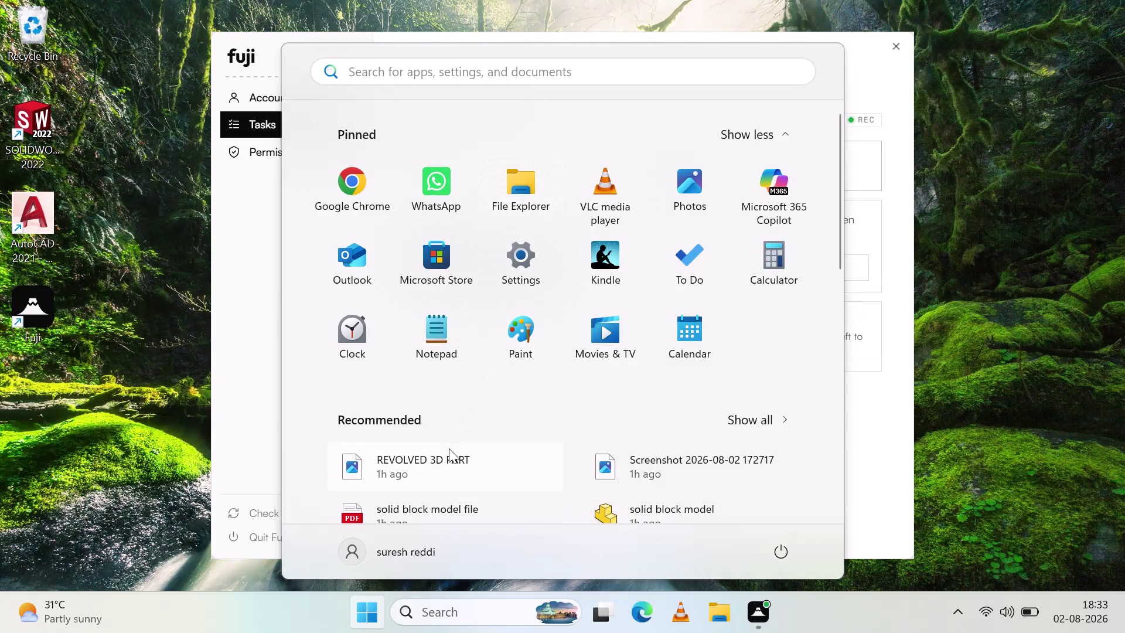
Launch File Explorer from the pinned Start menu apps and select the Documents folder.
scroll(down, 3)
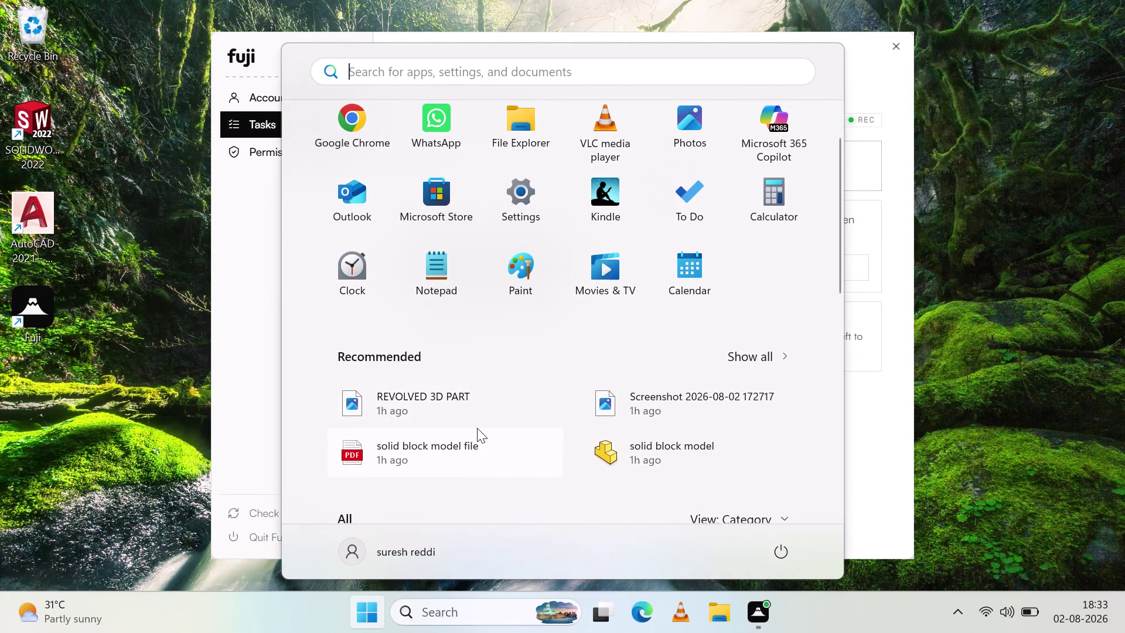
click(526, 129)
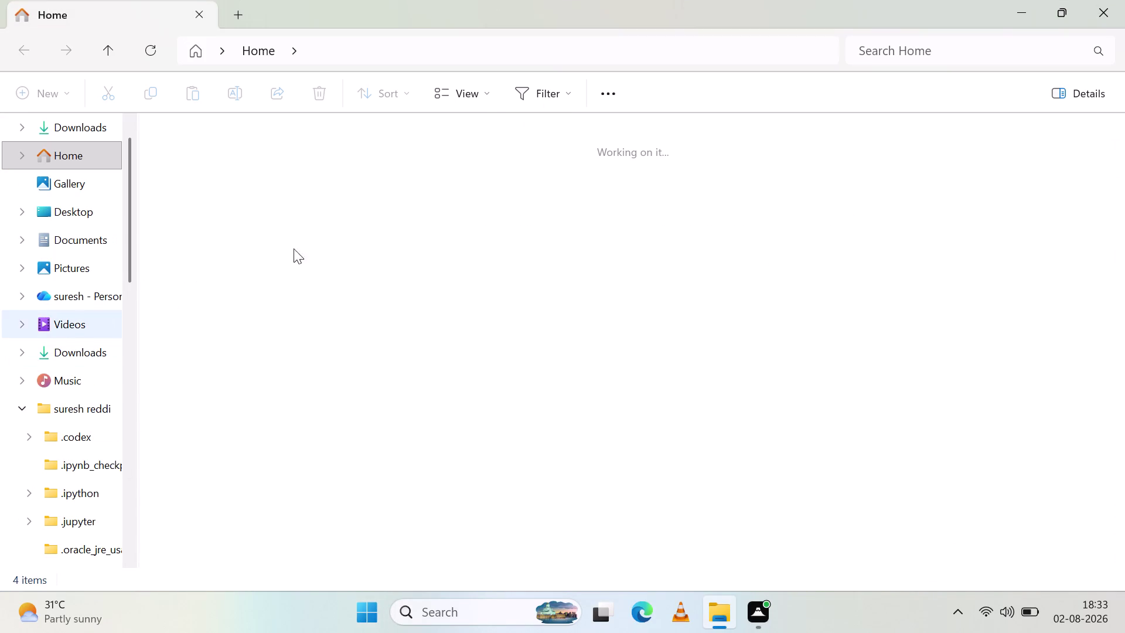
click(552, 181)
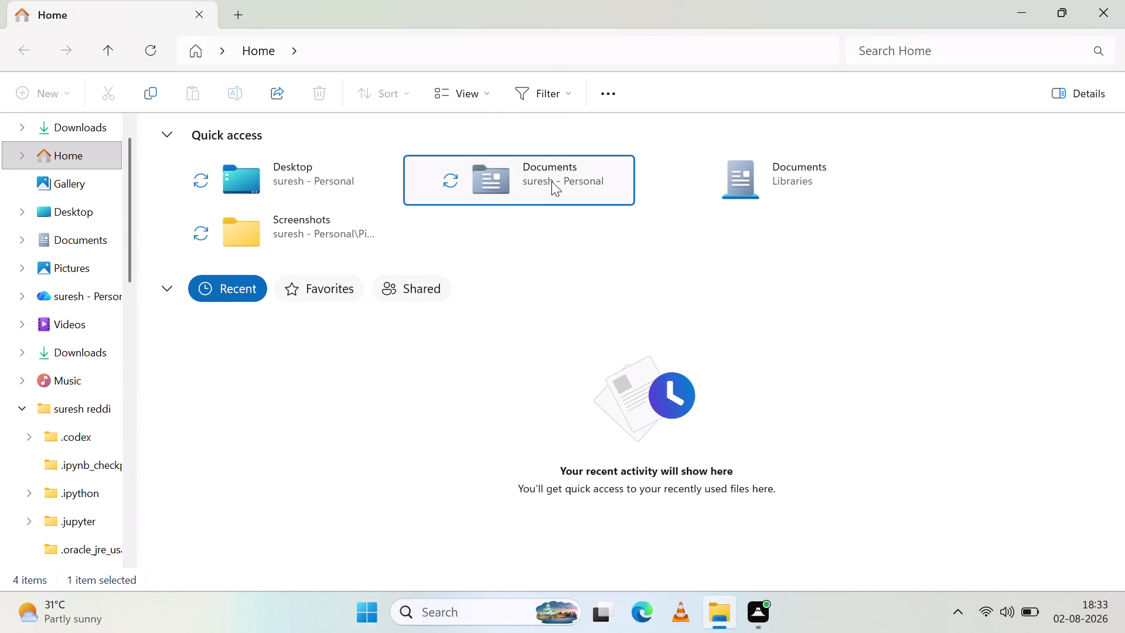
Open the Documents library from Quick access to list its 14 items.
click(554, 181)
click(556, 179)
click(557, 184)
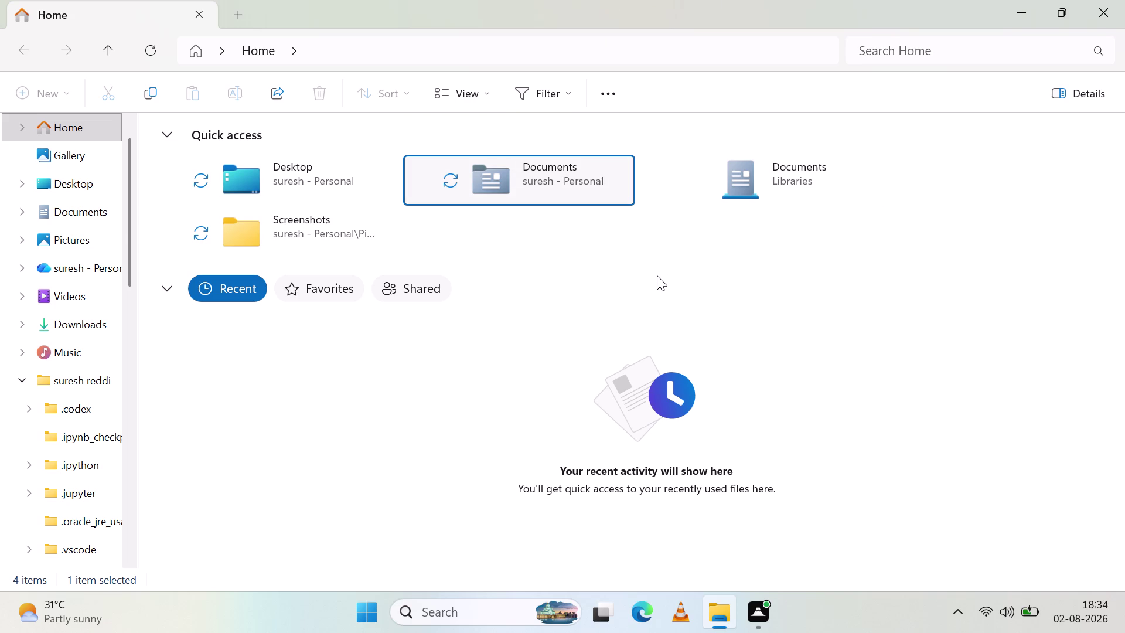
click(800, 185)
click(800, 187)
scroll(down, 3)
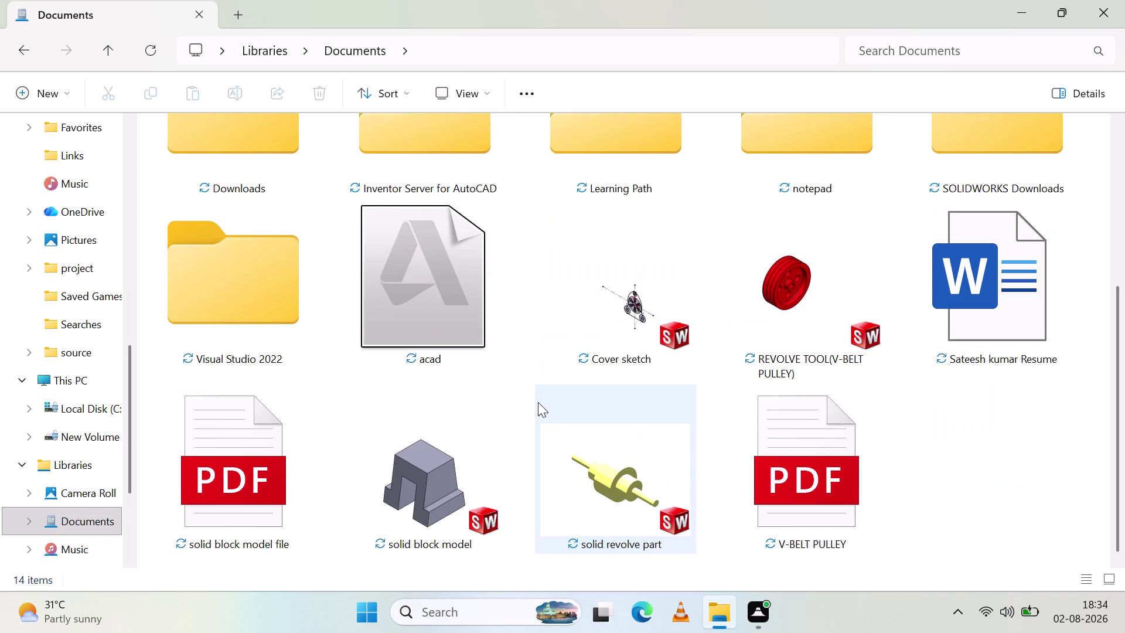
scroll(down, 3)
scroll(down, 3)
scroll(up, 3)
scroll(up, 3)
scroll(up, 3)
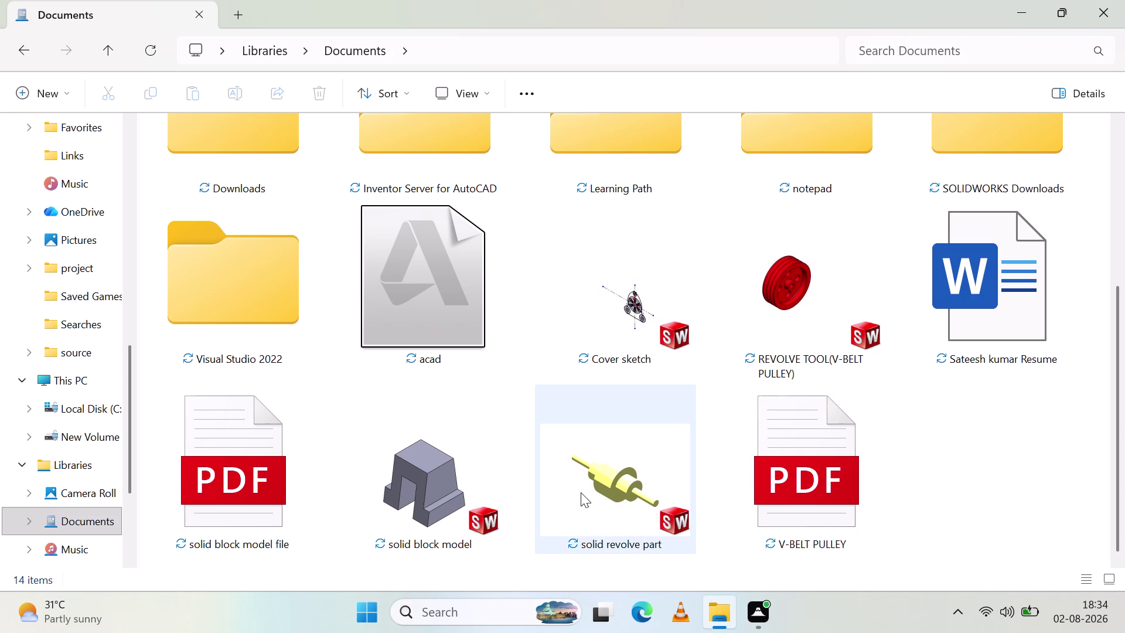